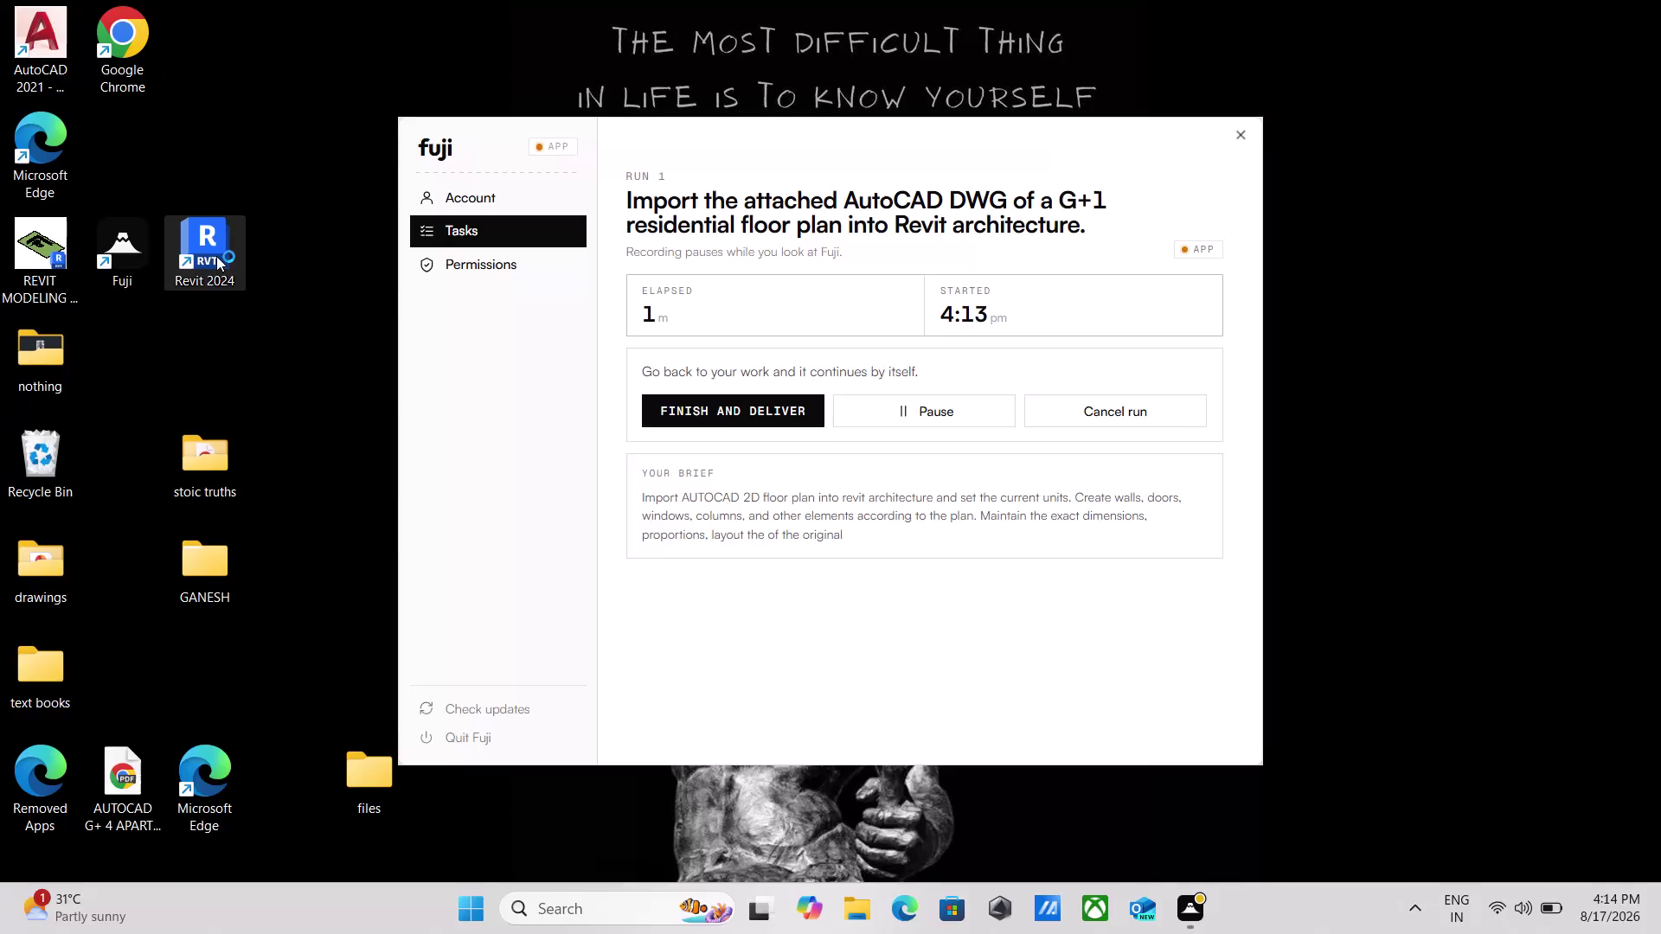
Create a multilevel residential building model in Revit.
double_click(215, 251)
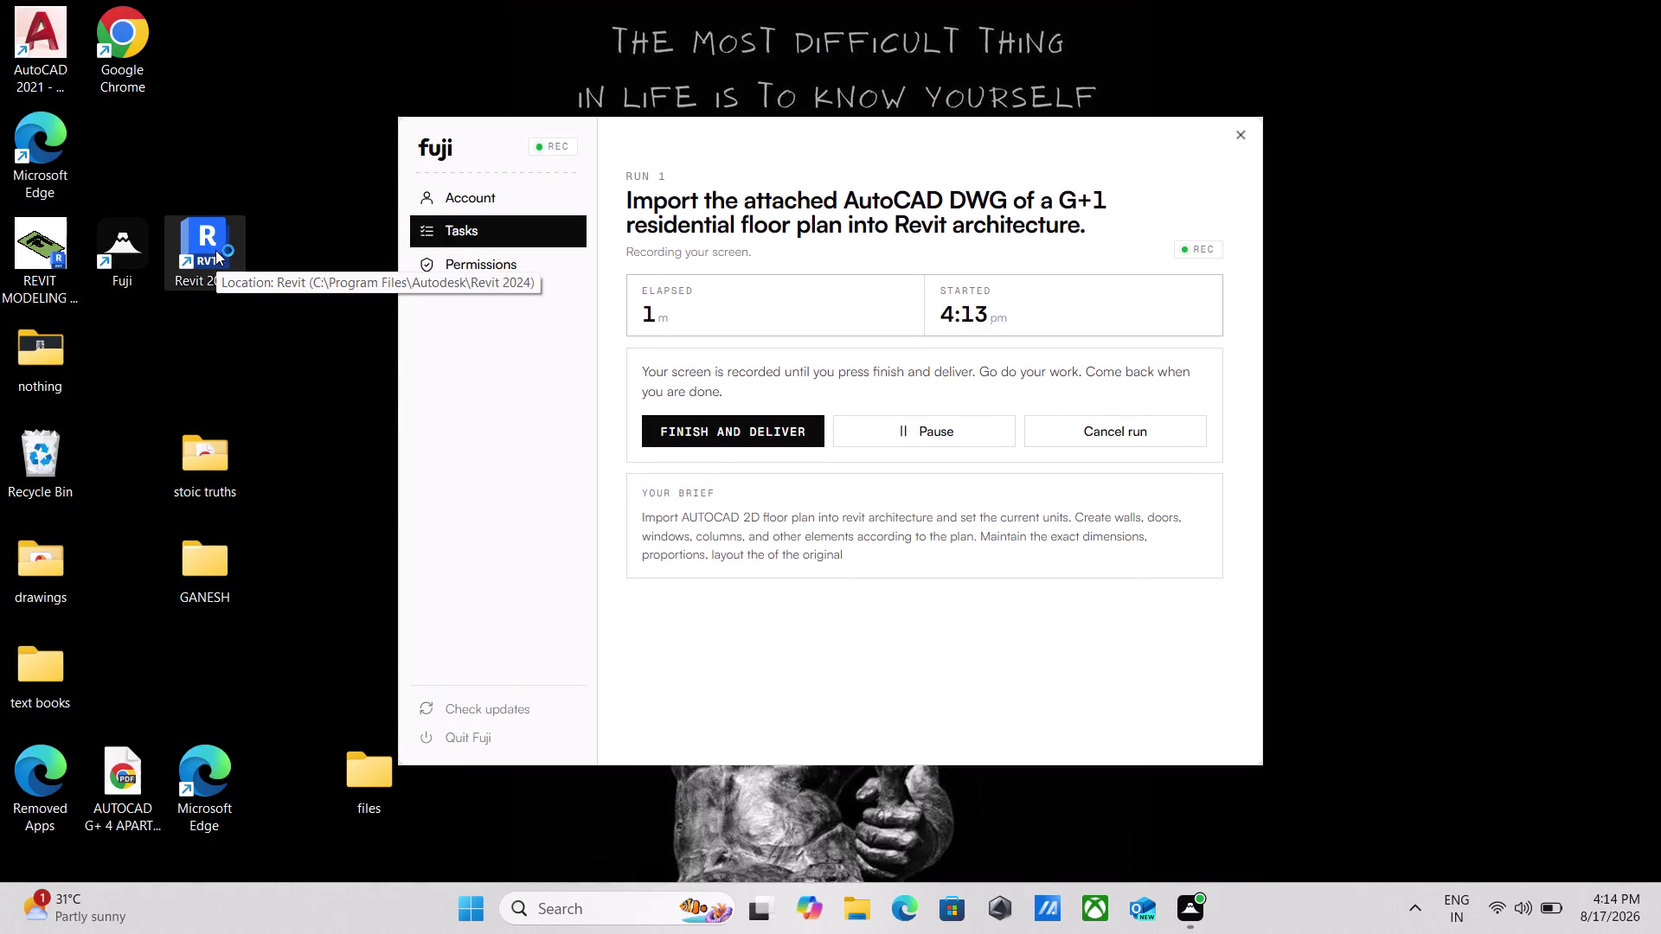